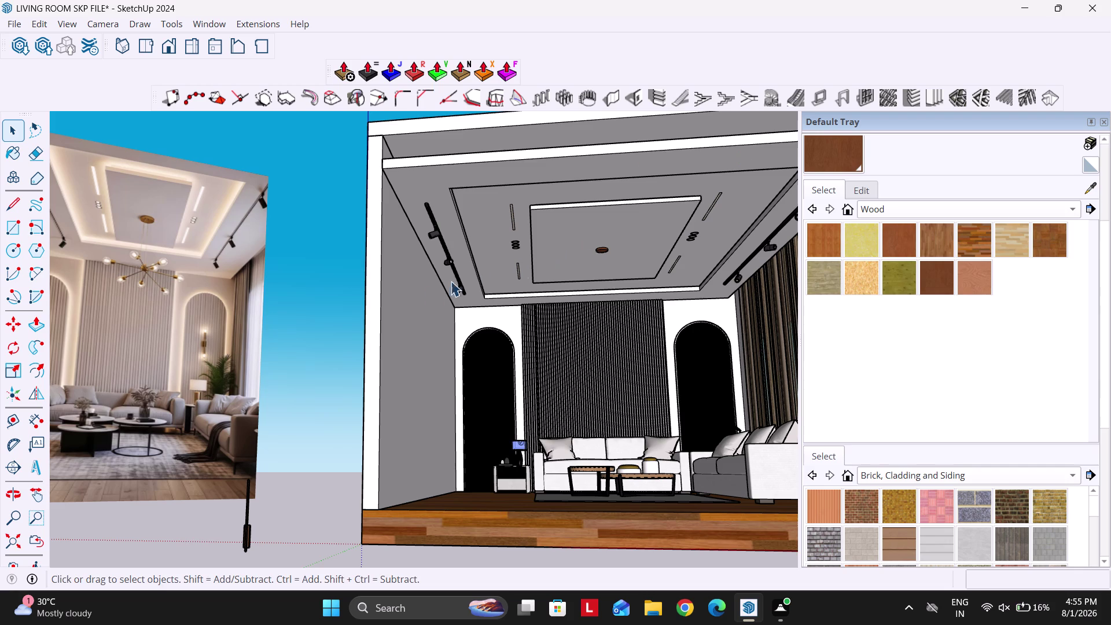
Select the standalone wall light fixture and start the Move tool (M).
scroll(down, 3)
middle_drag(386, 312, 390, 369)
scroll(up, 3)
click(386, 407)
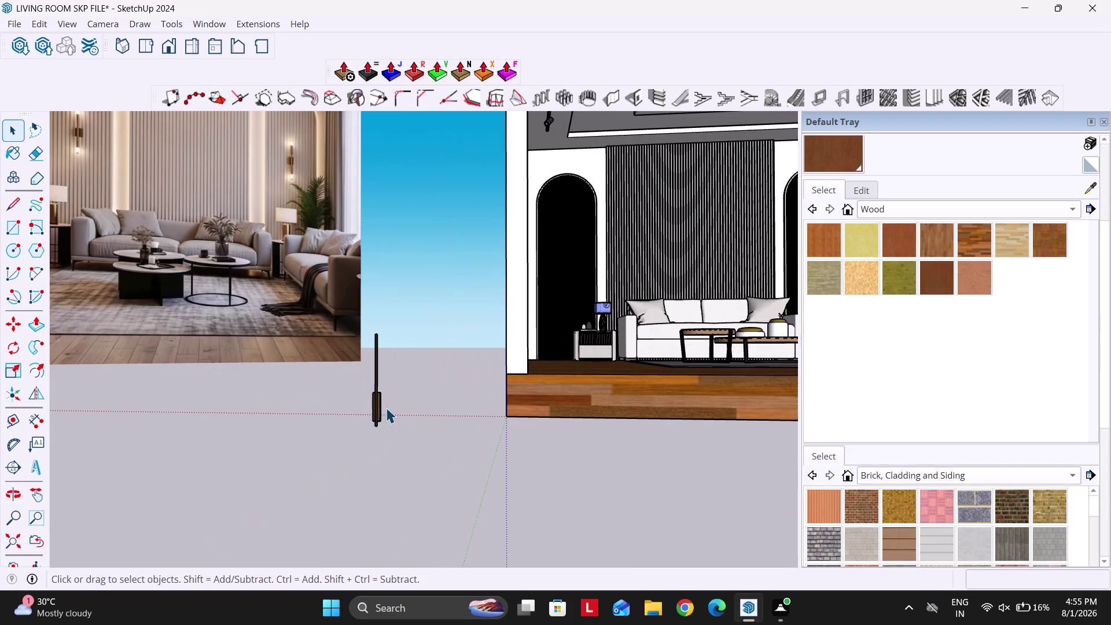
click(371, 409)
scroll(up, 3)
click(375, 408)
key(m)
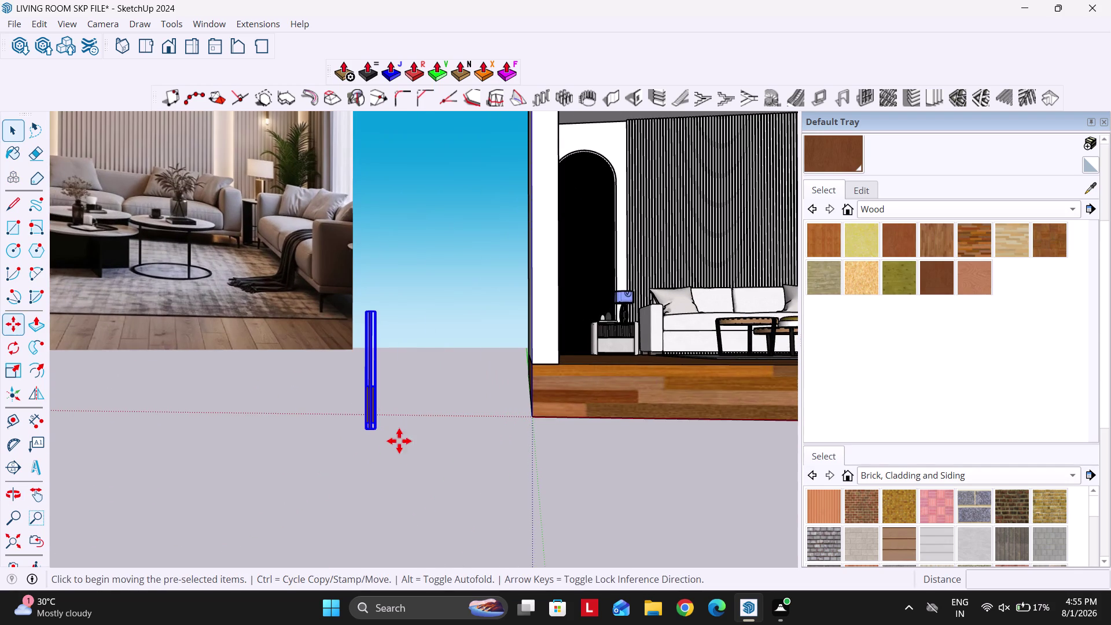
Pick up the fixture by its base and set it down temporarily nearby.
scroll(up, 3)
middle_drag(403, 379, 308, 438)
scroll(up, 3)
scroll(down, 3)
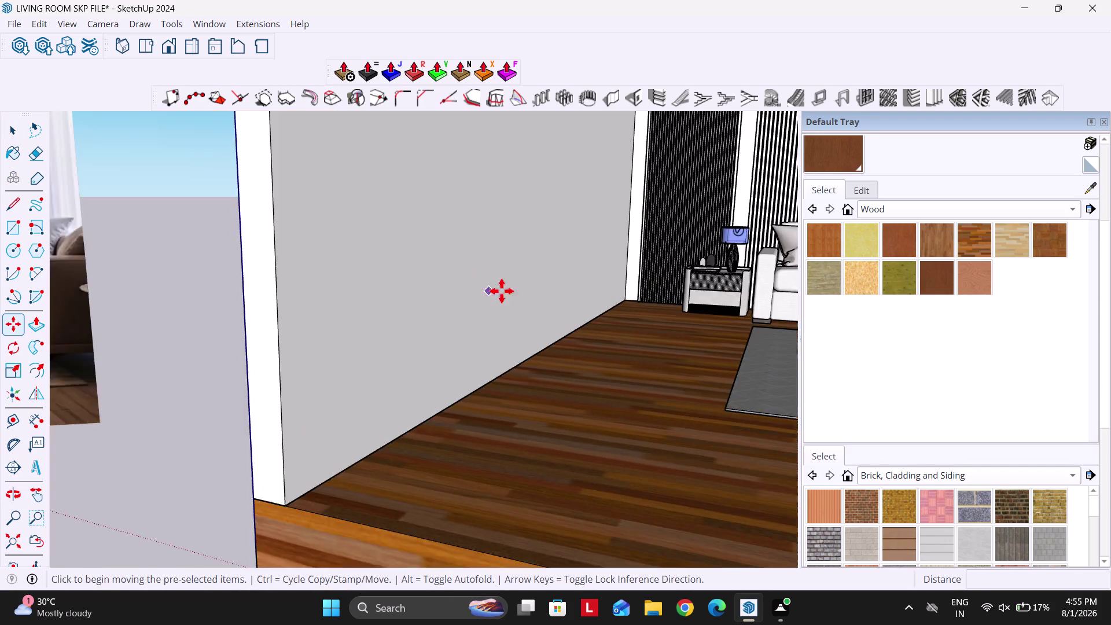
scroll(down, 3)
scroll(up, 3)
click(186, 524)
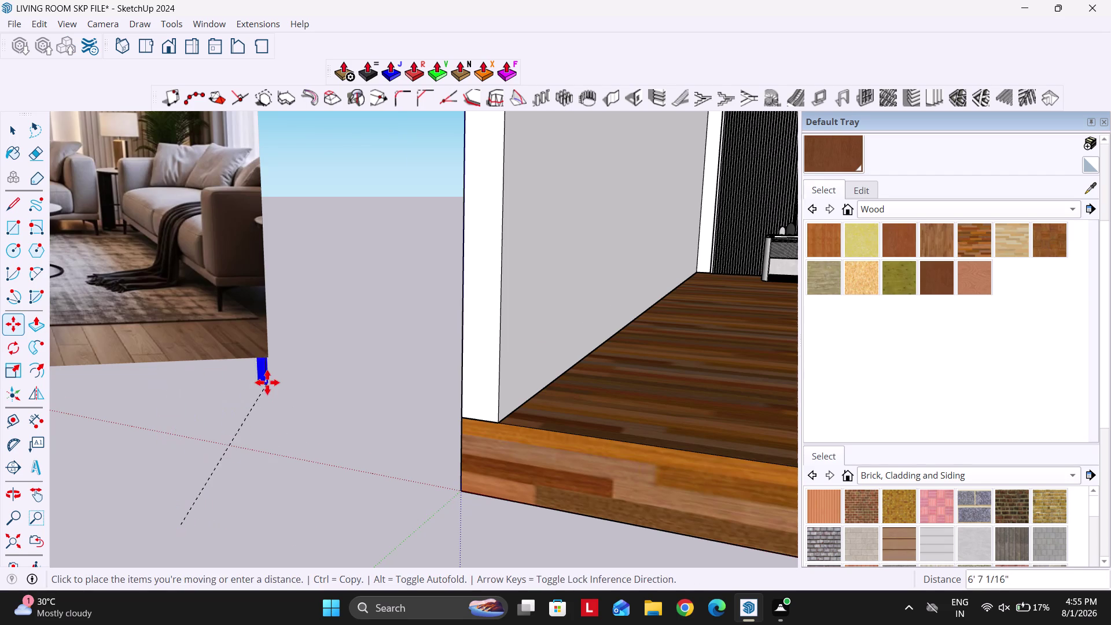
scroll(down, 3)
scroll(down, 3)
click(297, 428)
Carry the fixture into the left arched niche against the slatted wall.
scroll(up, 3)
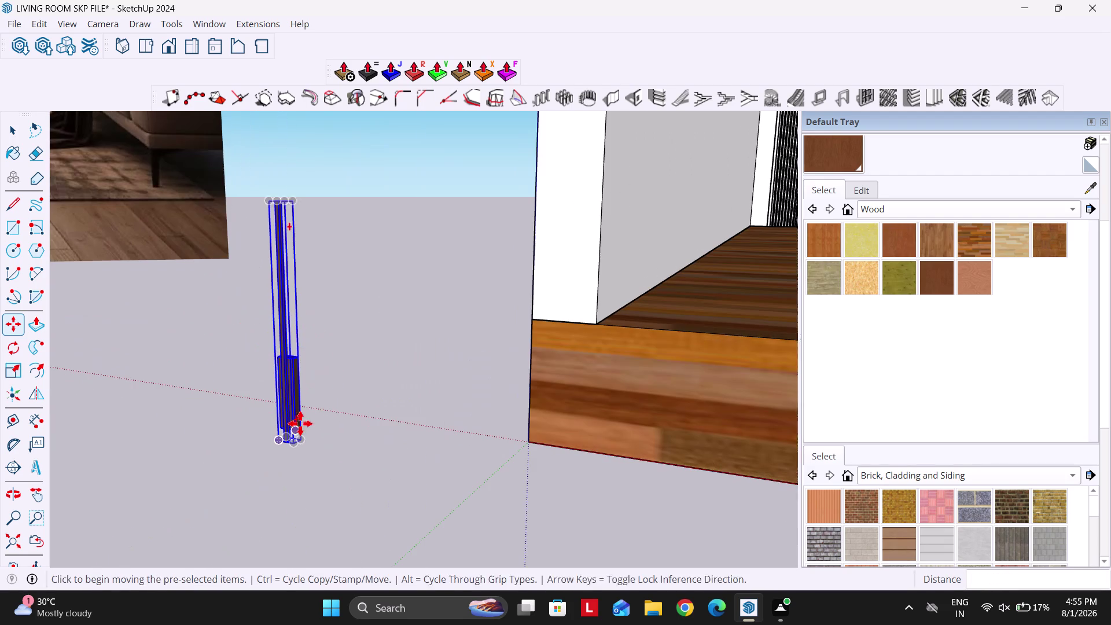
scroll(up, 3)
click(305, 437)
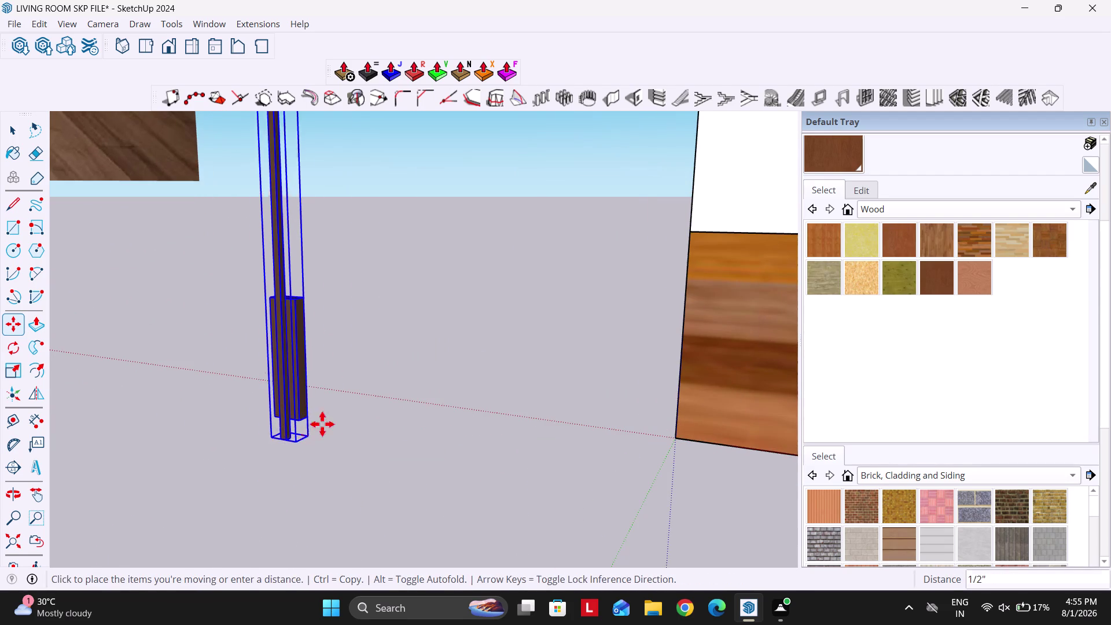
scroll(down, 3)
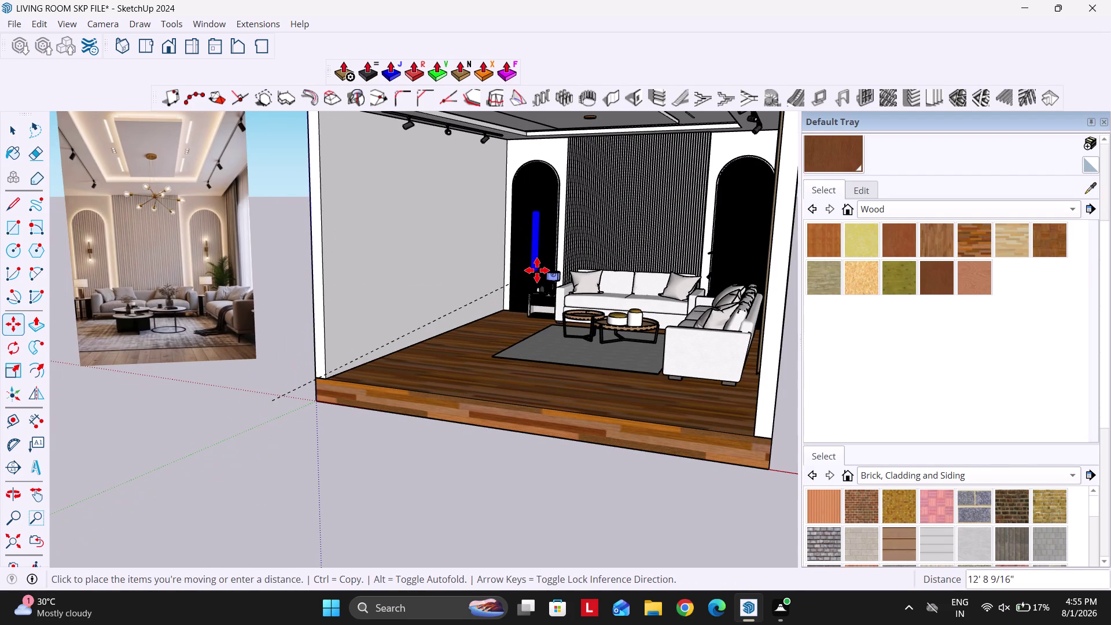
middle_drag(535, 269, 531, 288)
scroll(up, 3)
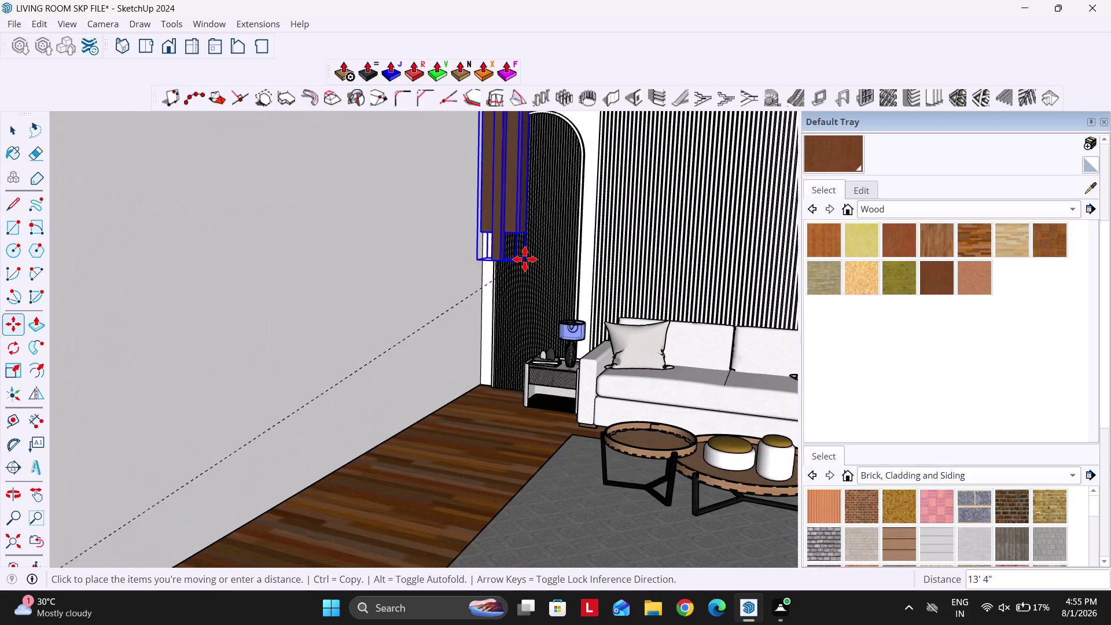
scroll(up, 3)
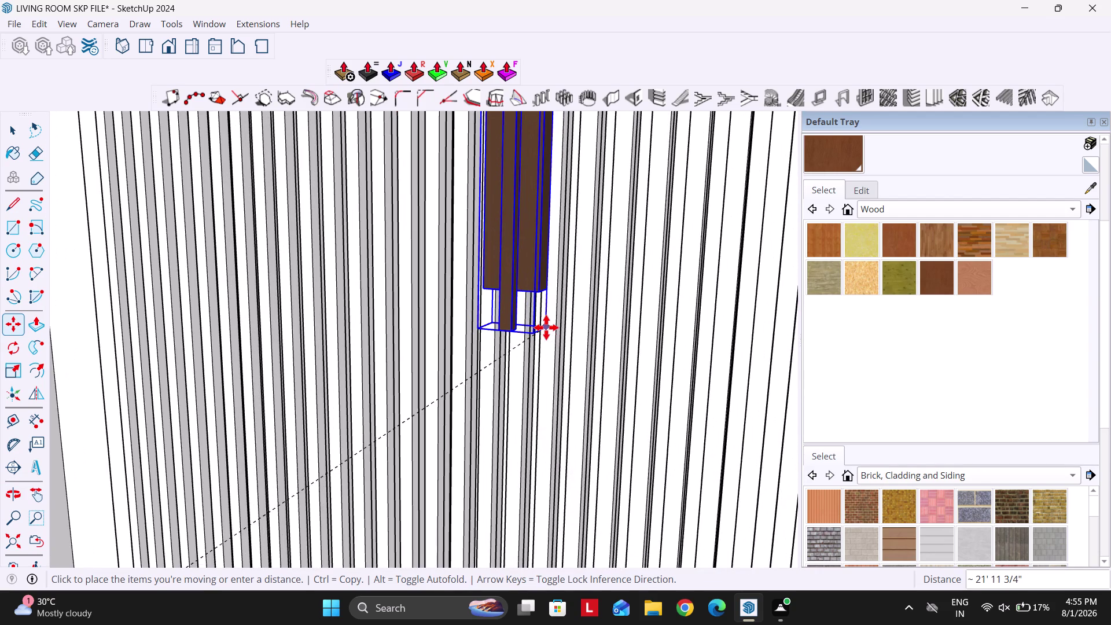
click(556, 330)
Orbit around the placed fixture to check its depth, then switch to Front view.
middle_drag(550, 325, 461, 349)
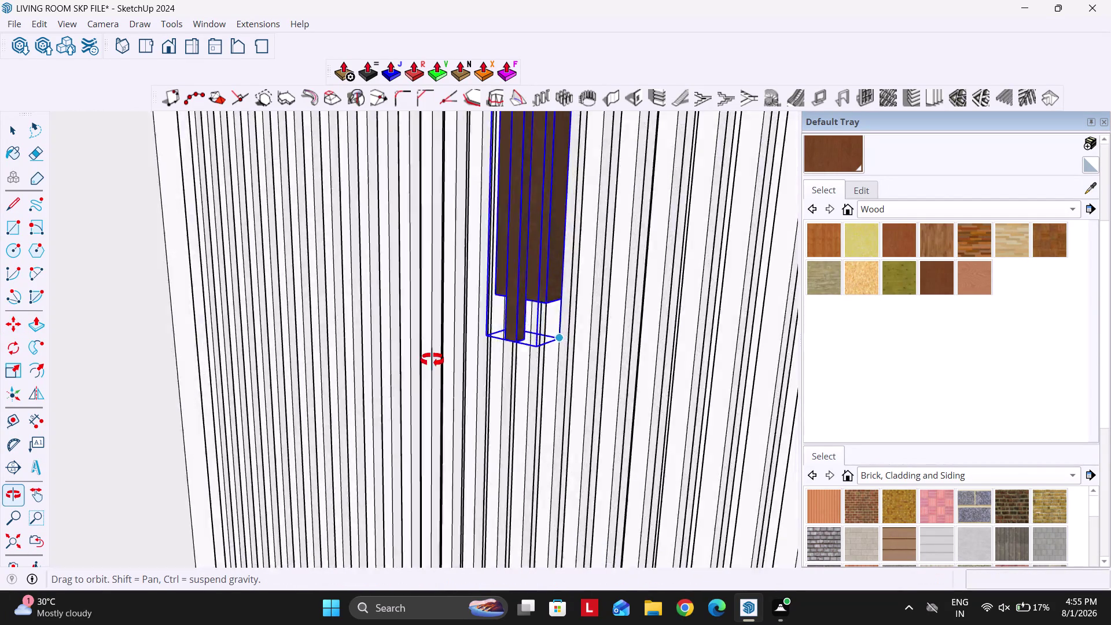
middle_drag(462, 349, 459, 283)
scroll(down, 3)
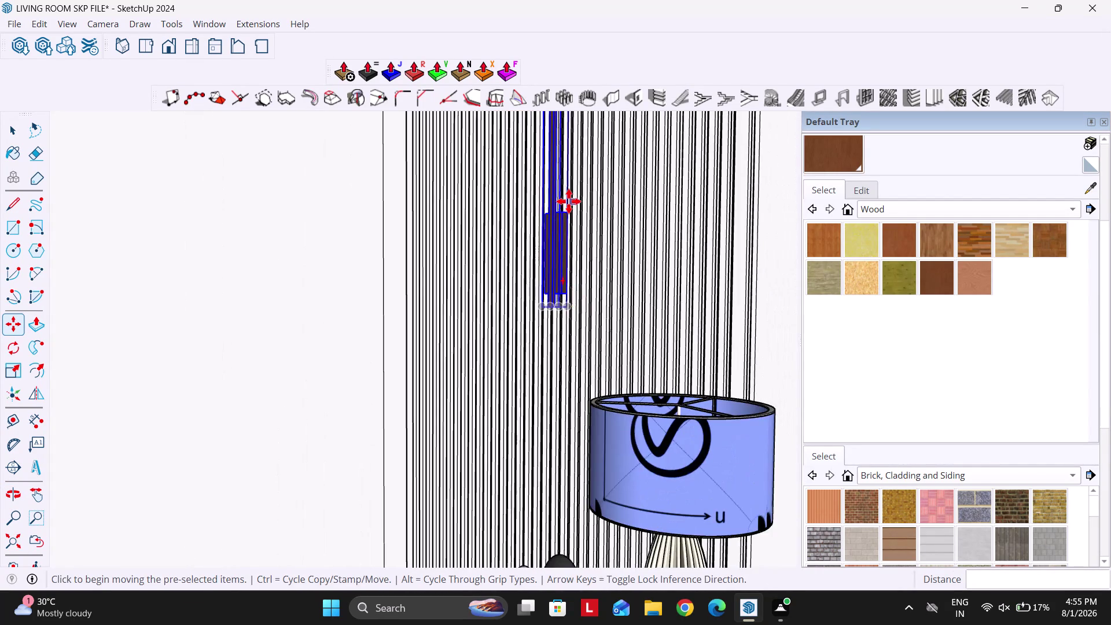
scroll(up, 3)
middle_drag(572, 239, 324, 279)
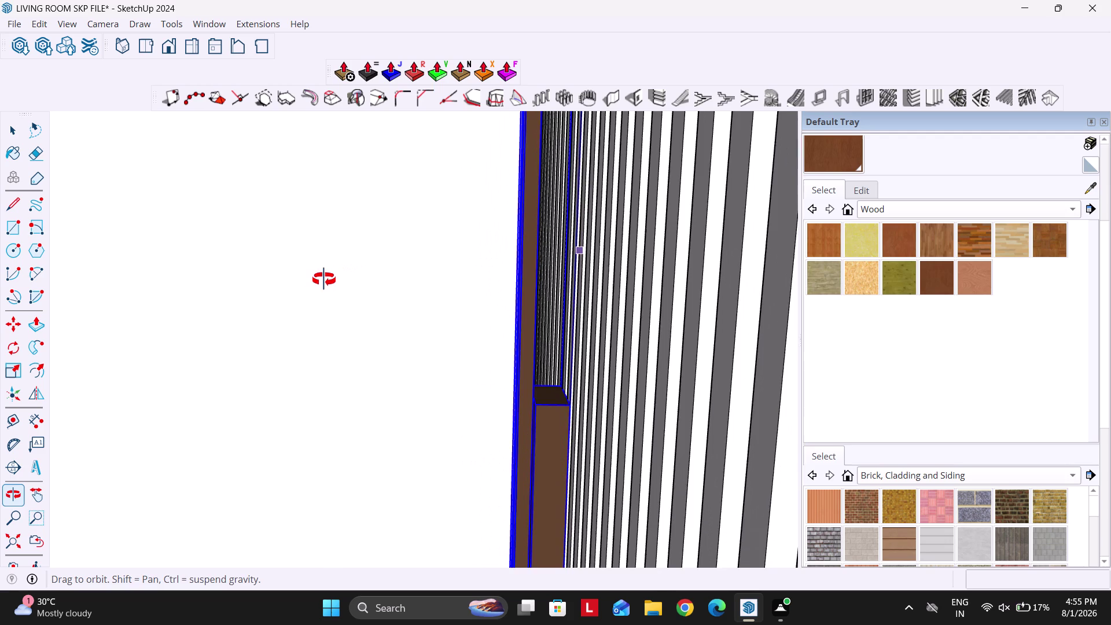
middle_drag(324, 279, 542, 265)
scroll(down, 3)
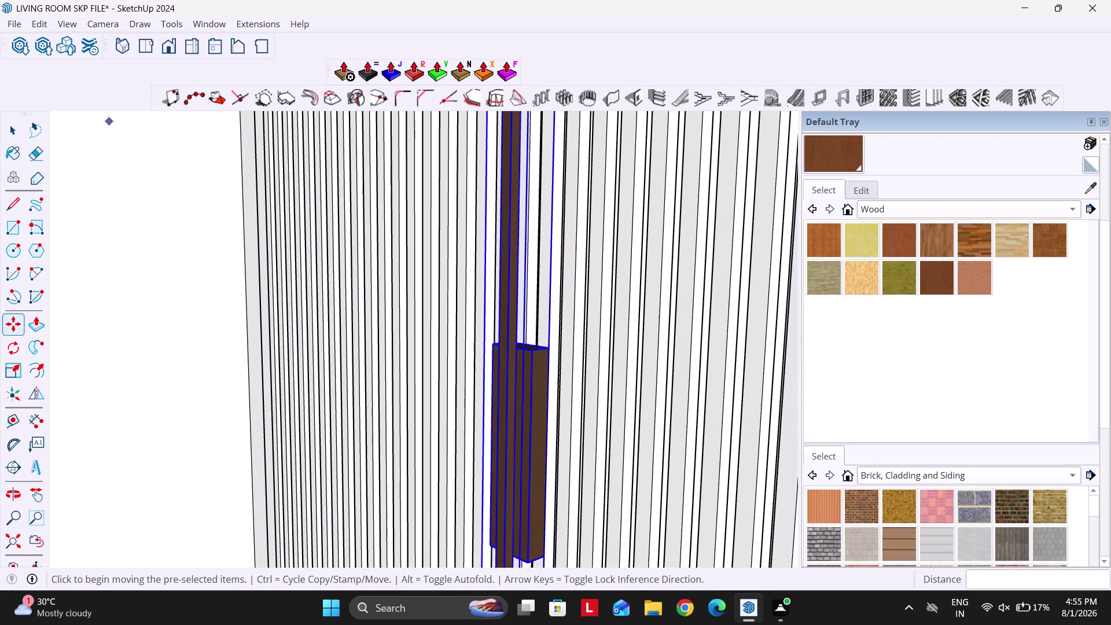
click(169, 44)
scroll(down, 3)
Move the fixture along a locked axis to adjust its height in the niche.
scroll(up, 3)
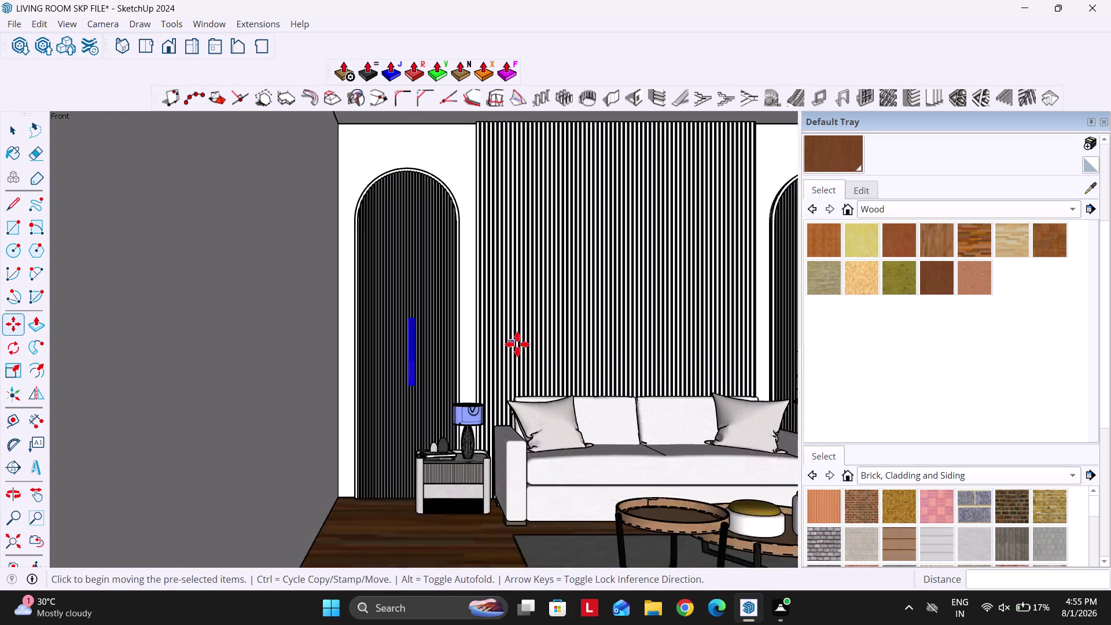
scroll(up, 3)
scroll(up, 3)
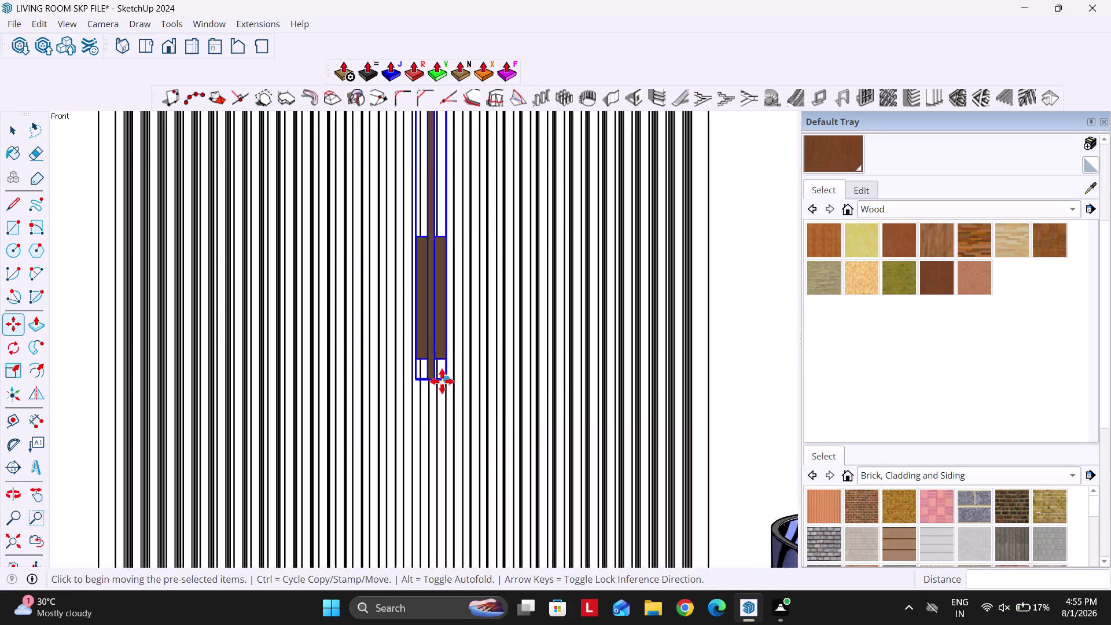
scroll(up, 3)
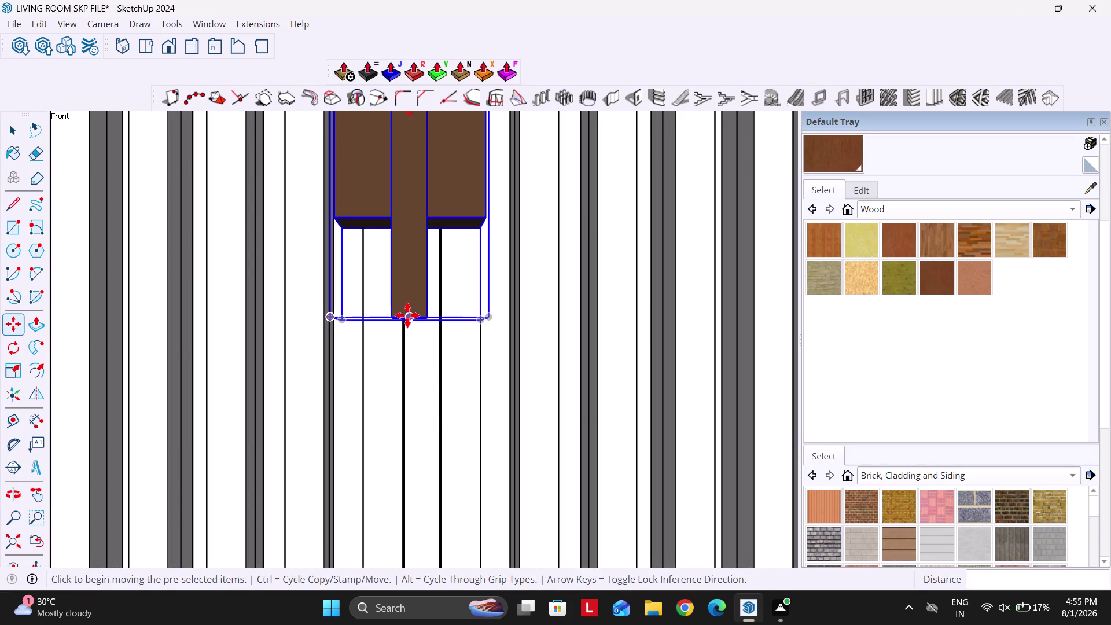
click(407, 316)
scroll(down, 3)
key(Right)
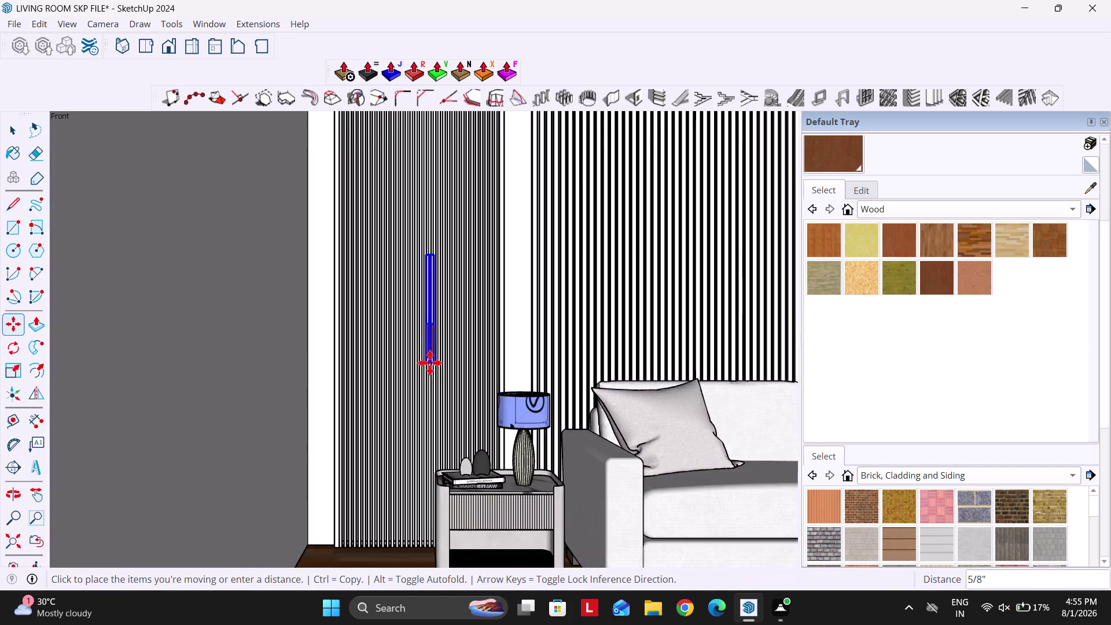
scroll(down, 3)
scroll(up, 3)
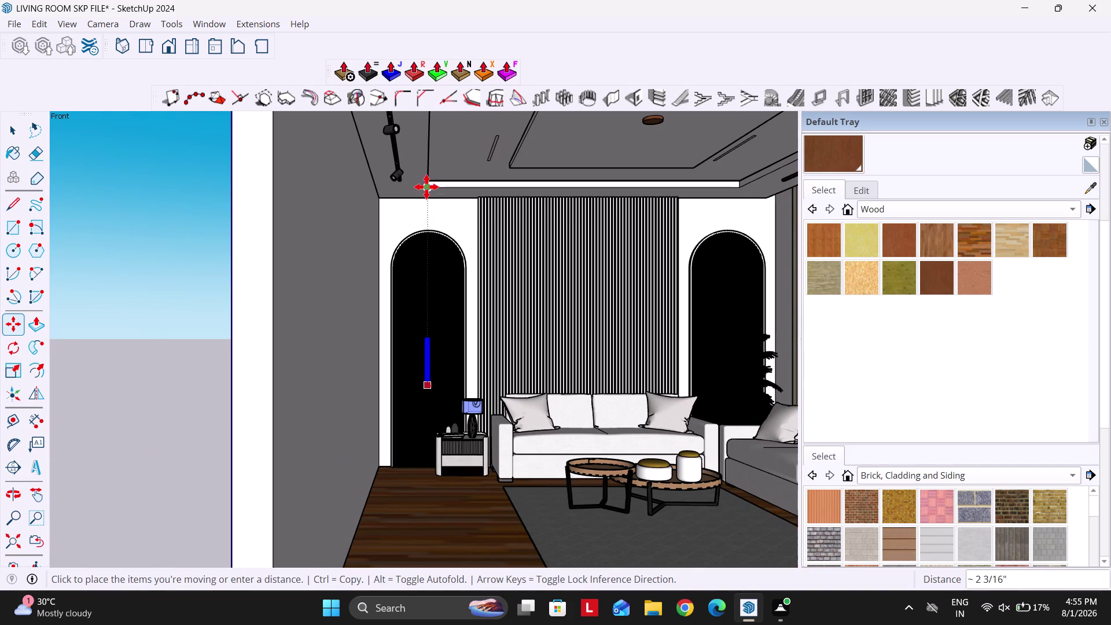
click(427, 187)
Reposition the wall light within the left niche along a locked direction.
scroll(up, 3)
click(433, 461)
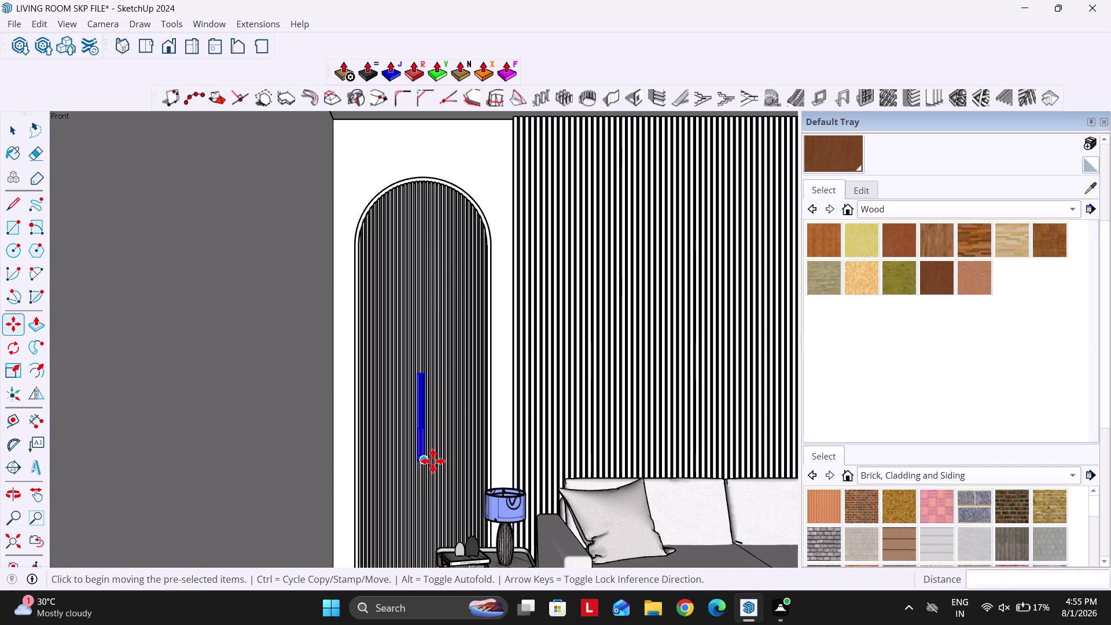
key(Up)
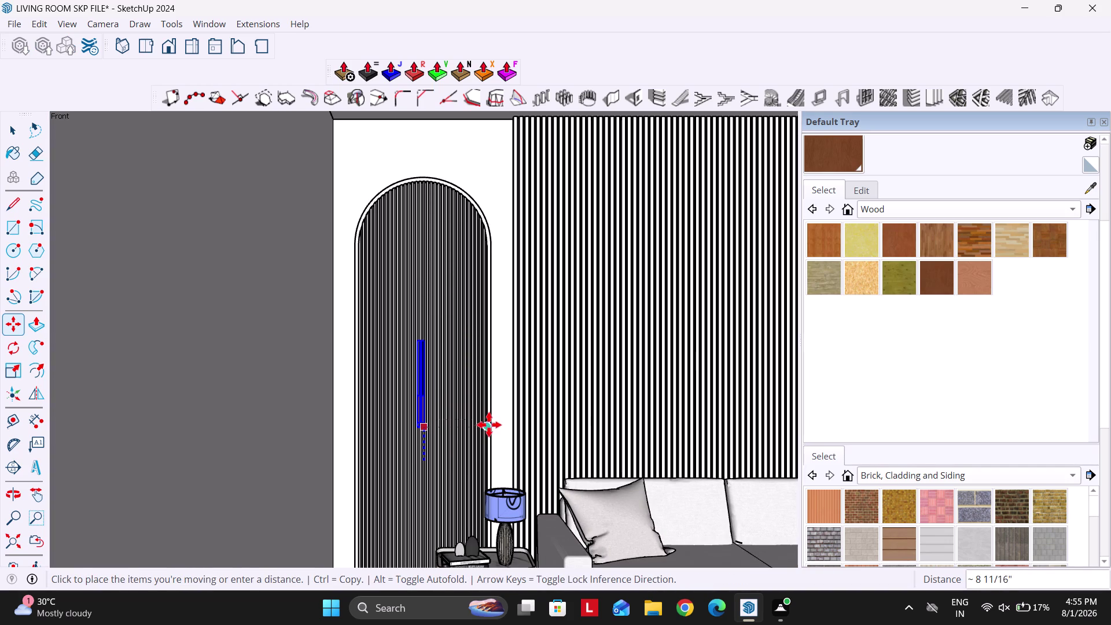
click(501, 418)
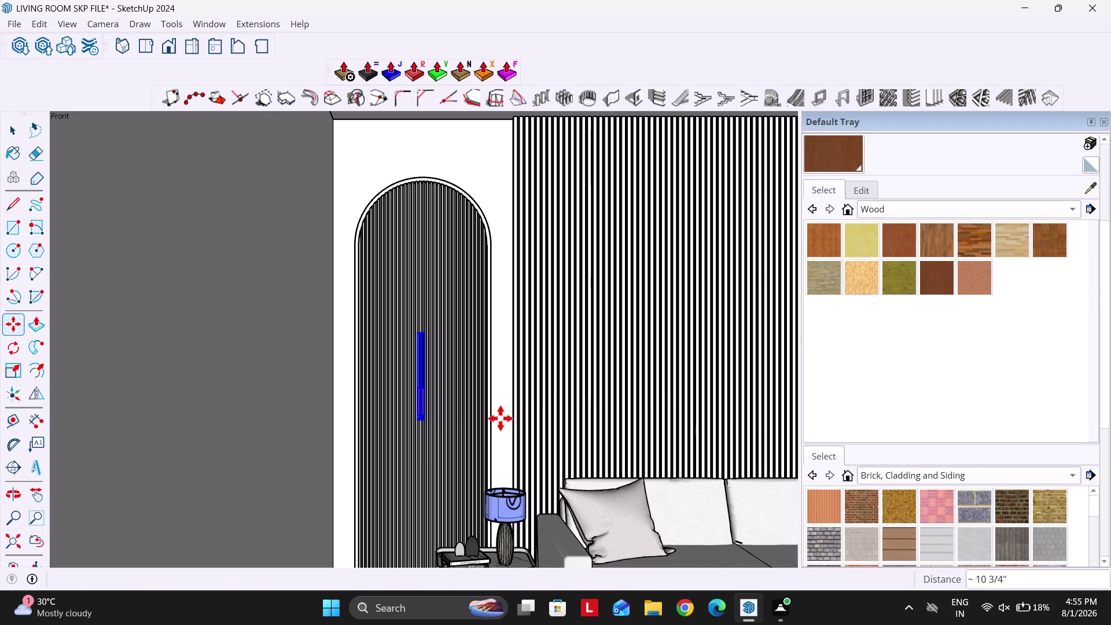
scroll(down, 3)
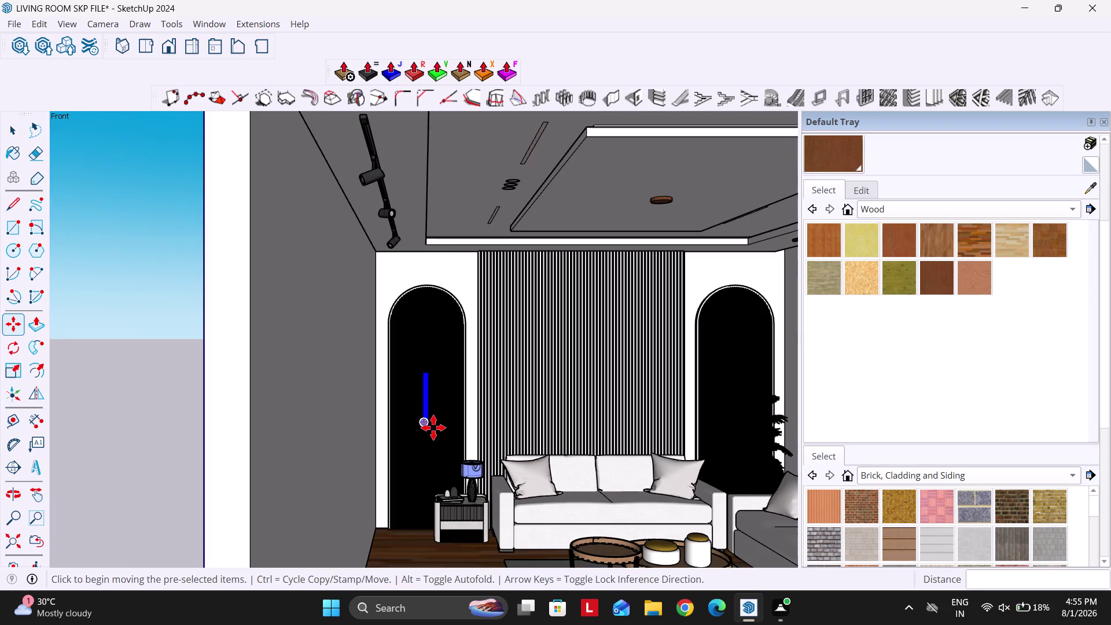
Start moving the light again and orbit out to see both niches.
key(m)
scroll(up, 3)
click(419, 241)
scroll(down, 3)
middle_drag(499, 315, 393, 302)
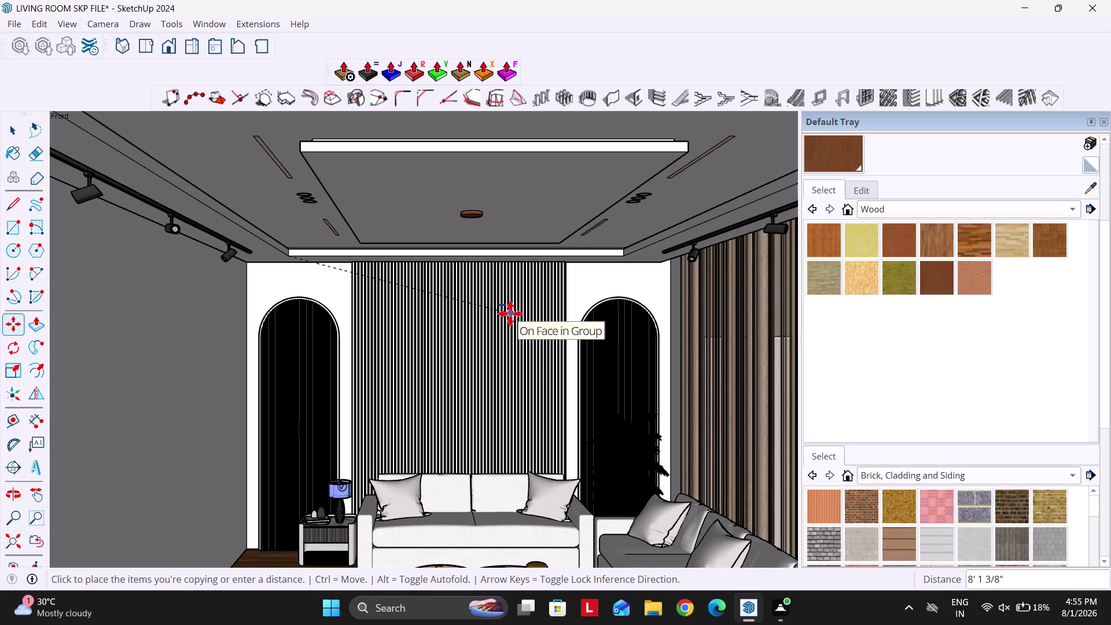
Drop a copy of the wall light into the right arched niche.
key(Right)
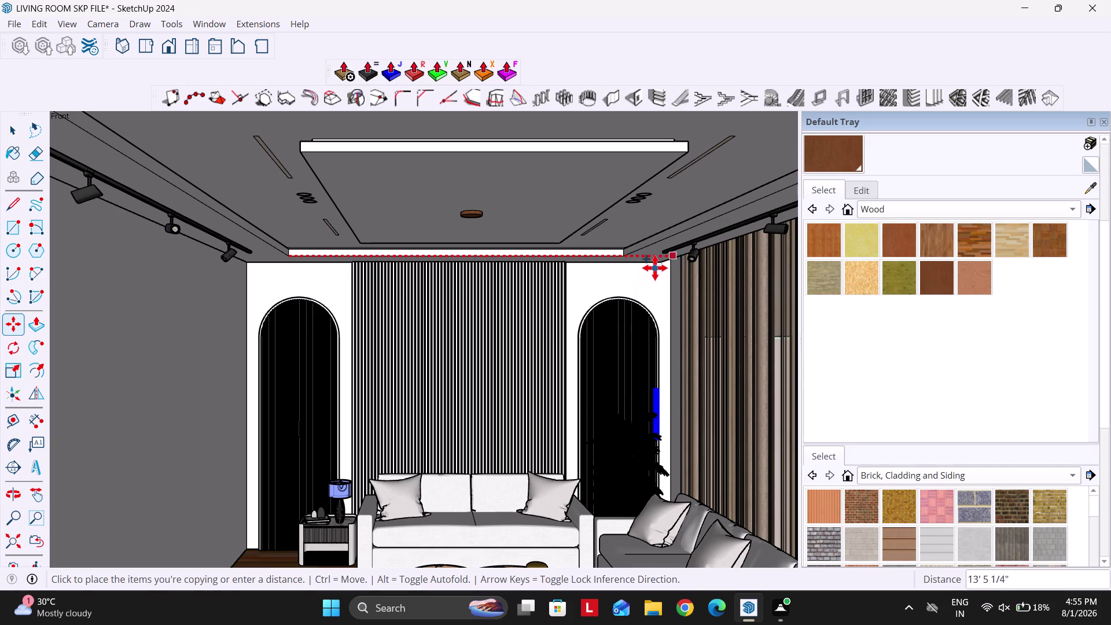
middle_drag(650, 265, 608, 213)
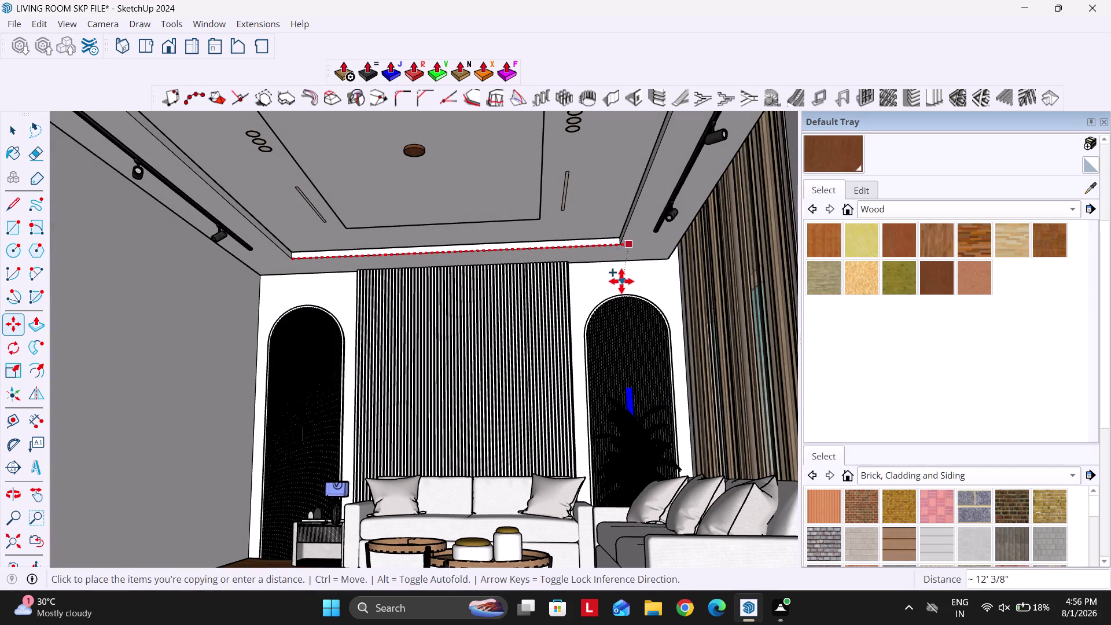
click(623, 245)
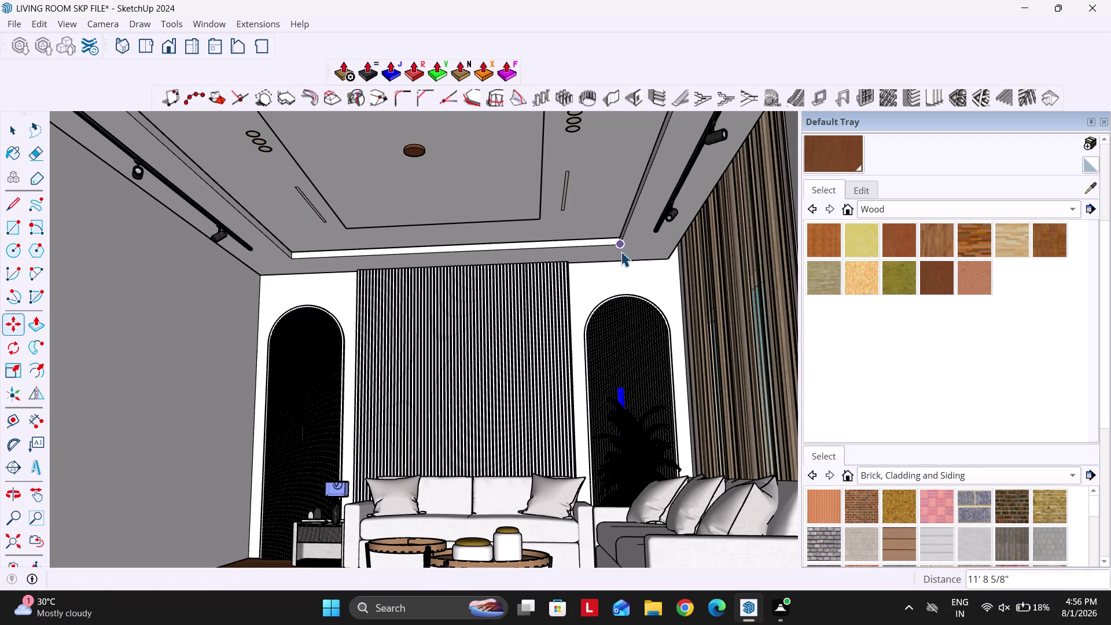
key(space)
scroll(up, 3)
scroll(up, 3)
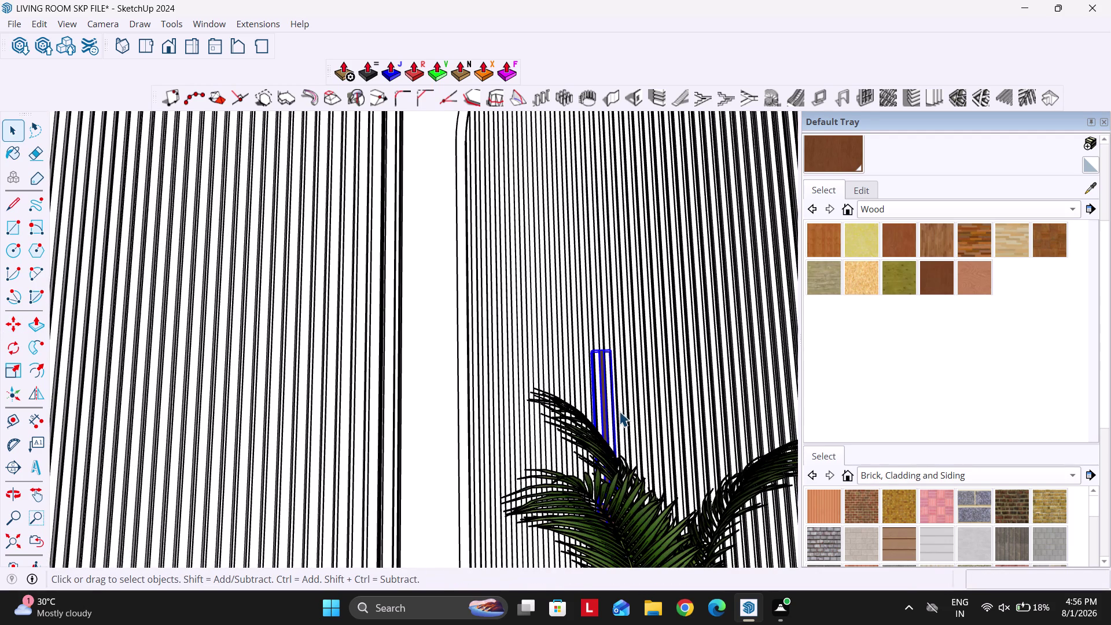
Orbit closely around the copied light to inspect its top.
key(m)
middle_drag(589, 385, 603, 462)
scroll(down, 3)
scroll(up, 3)
middle_drag(584, 308, 583, 308)
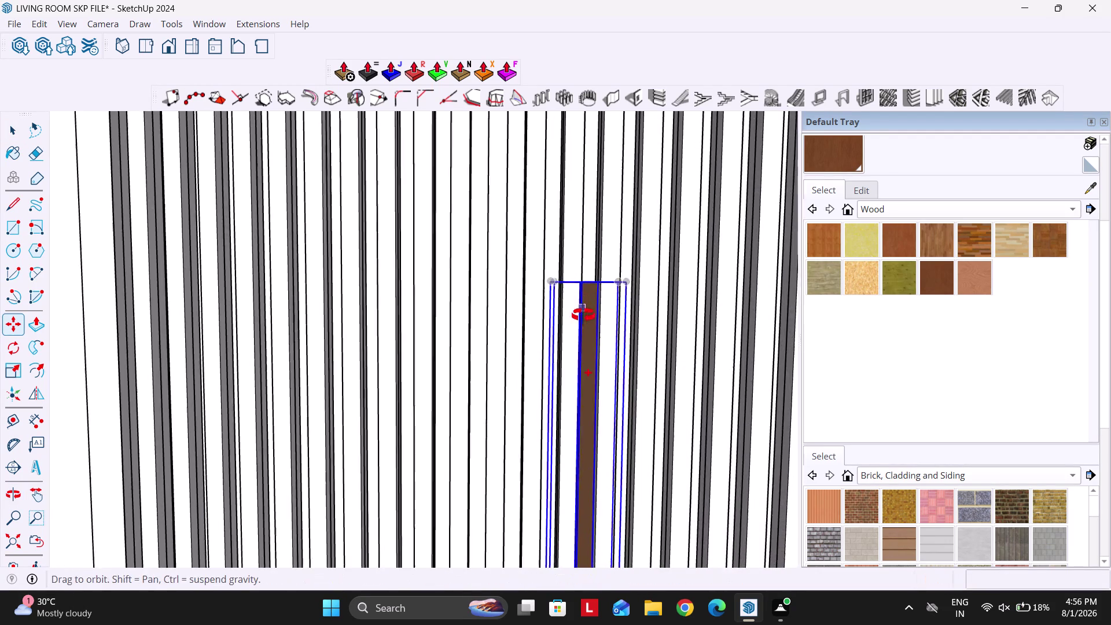
middle_drag(583, 308, 577, 439)
scroll(up, 3)
Move the copied light to its final position inside the right niche.
click(584, 378)
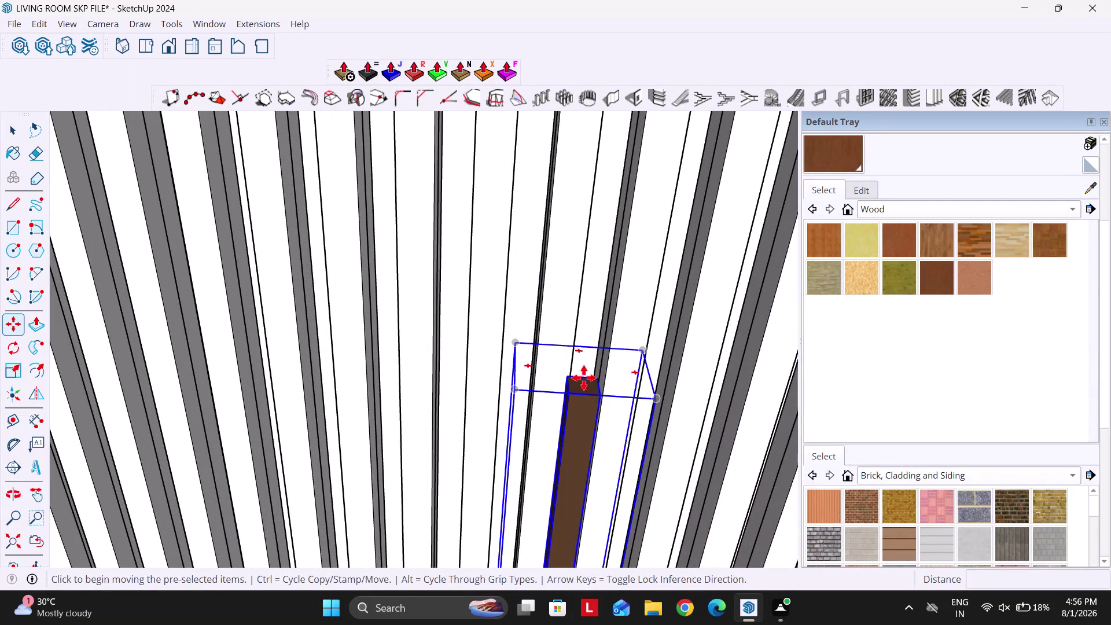
key(Left)
scroll(down, 3)
key(Right)
scroll(down, 3)
middle_drag(579, 381, 610, 367)
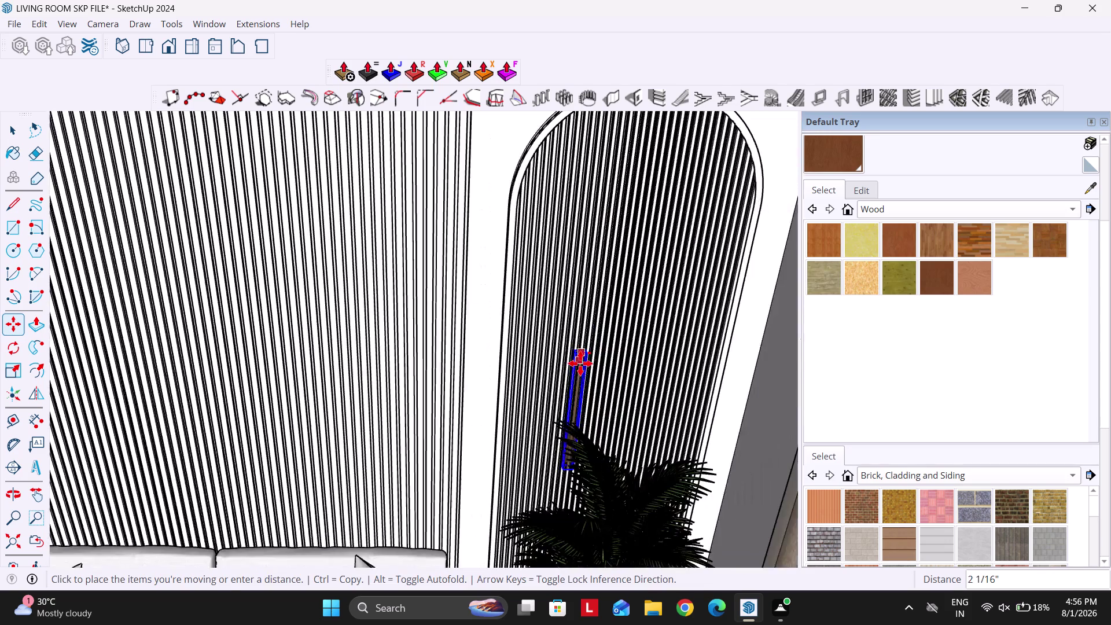
middle_drag(578, 352, 585, 226)
scroll(down, 3)
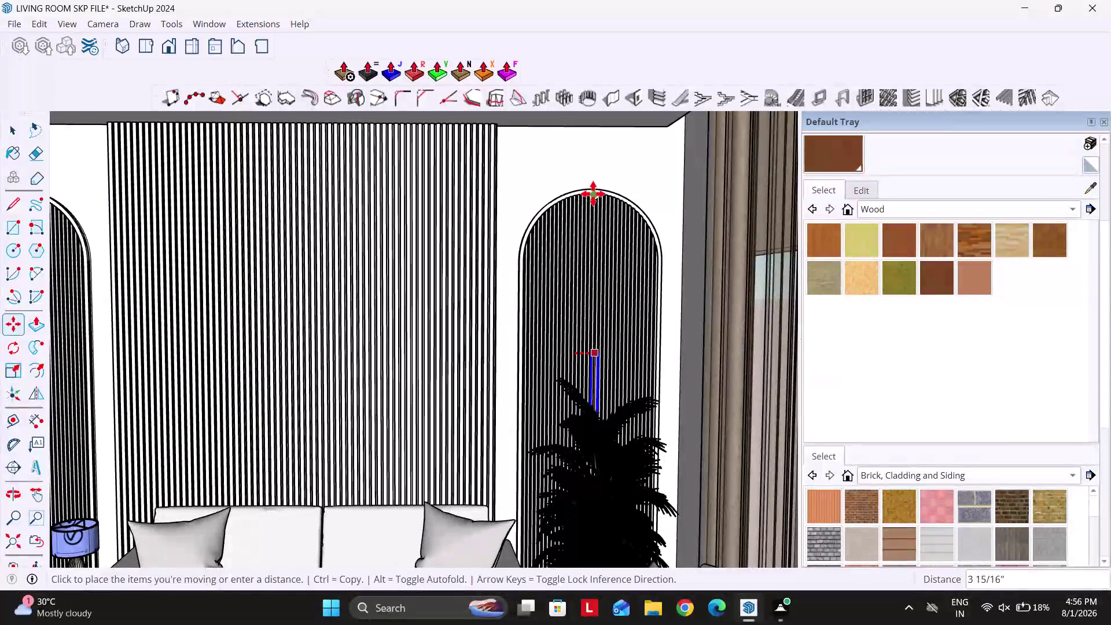
click(590, 194)
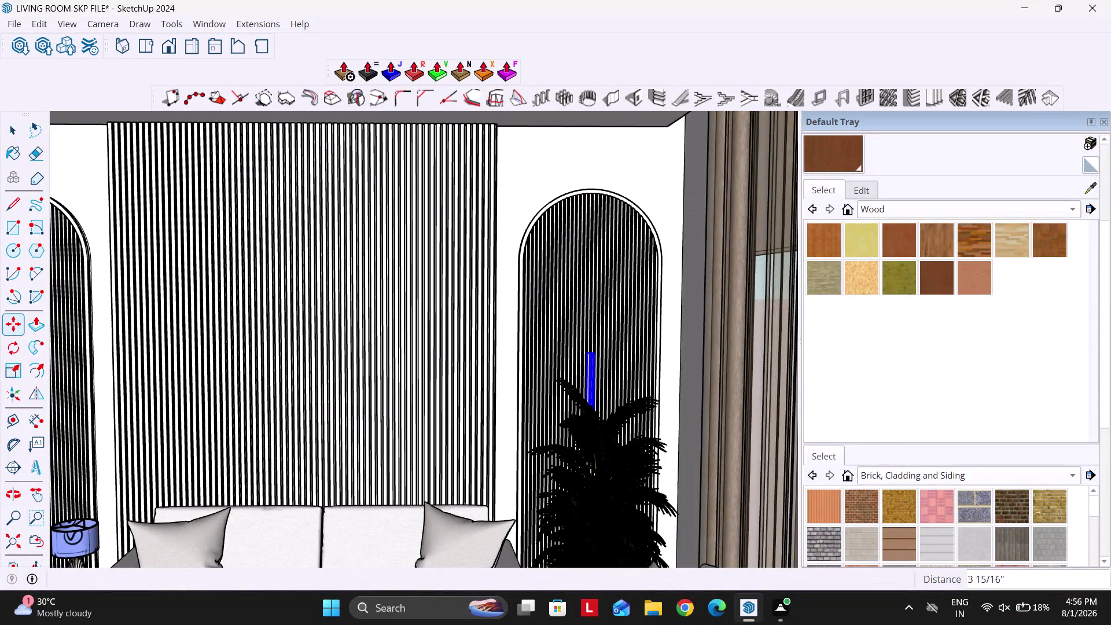
scroll(down, 3)
scroll(down, 3)
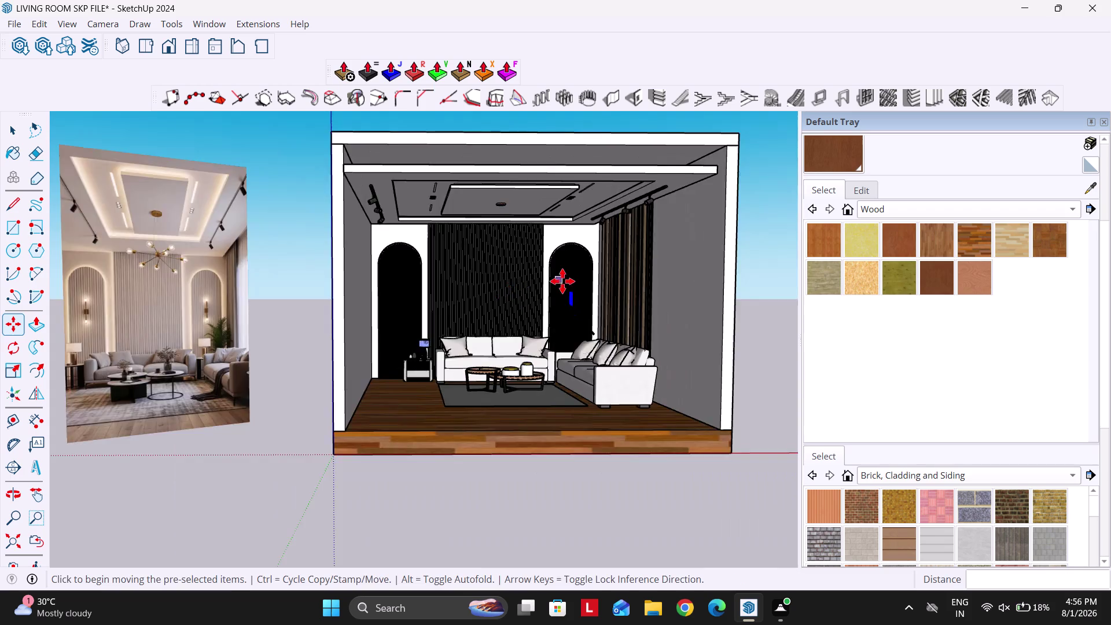
Select the potted palm by the right niche and orbit in close to it.
middle_drag(508, 298, 587, 332)
key(space)
scroll(up, 3)
click(543, 317)
scroll(up, 3)
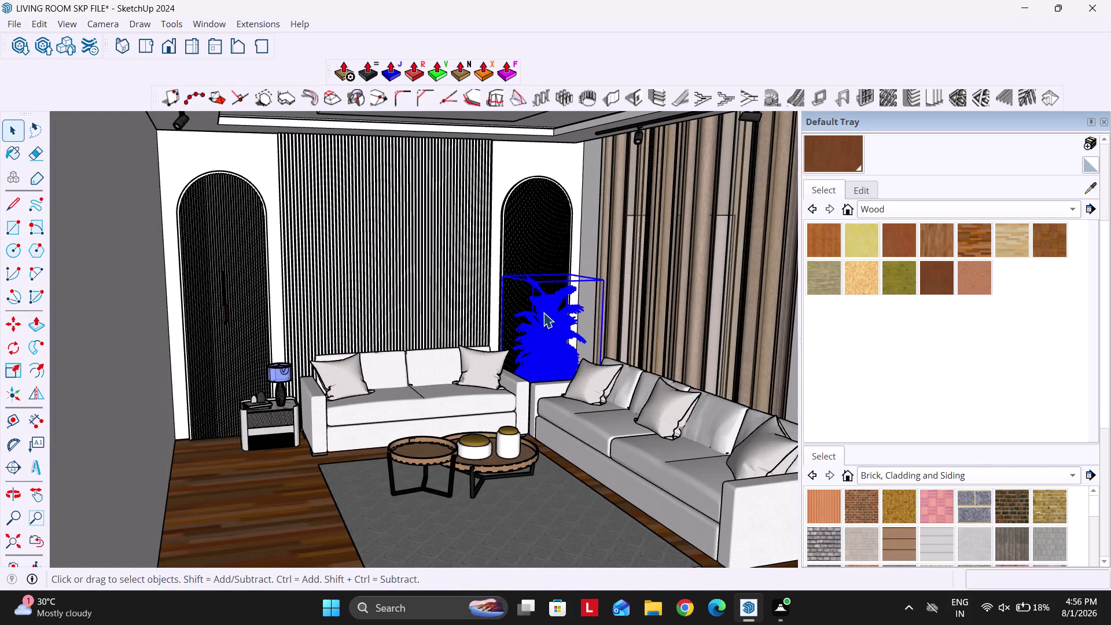
scroll(up, 3)
middle_drag(547, 368, 485, 414)
scroll(up, 3)
middle_drag(554, 355, 529, 386)
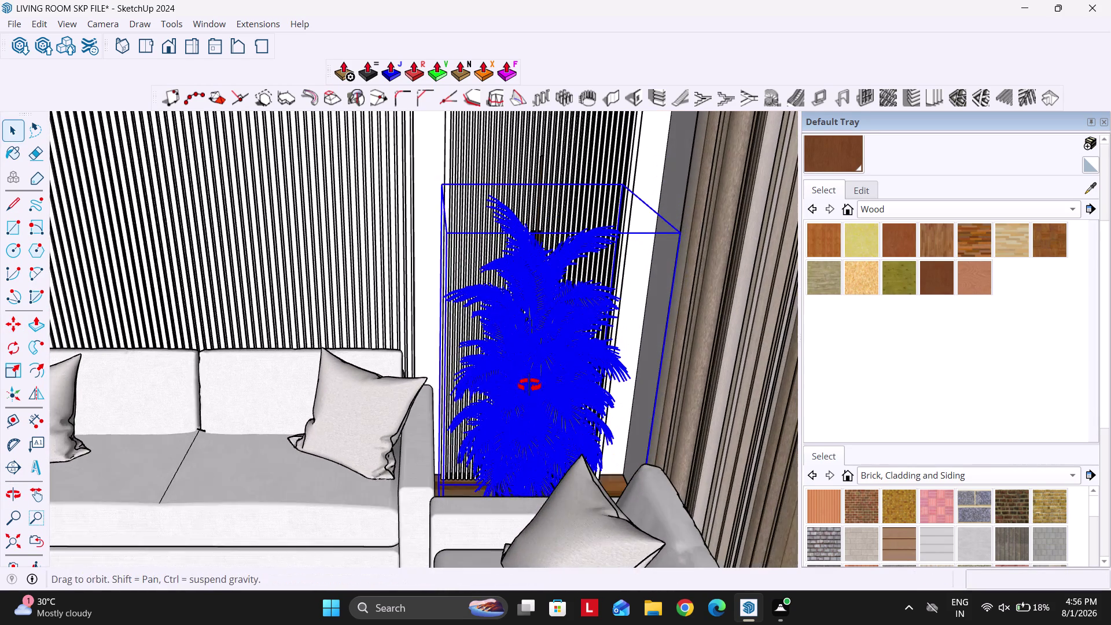
middle_drag(529, 386, 529, 386)
Shift the potted palm sideways to a new spot with a locked Move.
key(m)
click(540, 371)
key(Right)
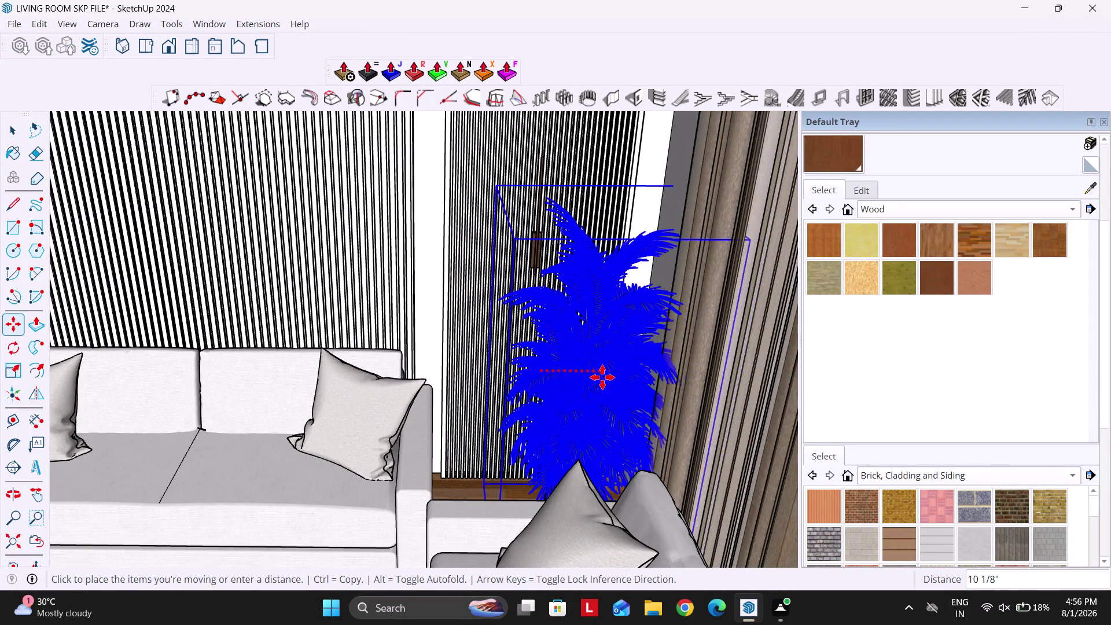
click(587, 378)
Zoom out to the room, delete the selection, and launch the 3D Warehouse library.
key(space)
scroll(down, 3)
middle_drag(538, 338, 553, 287)
scroll(down, 3)
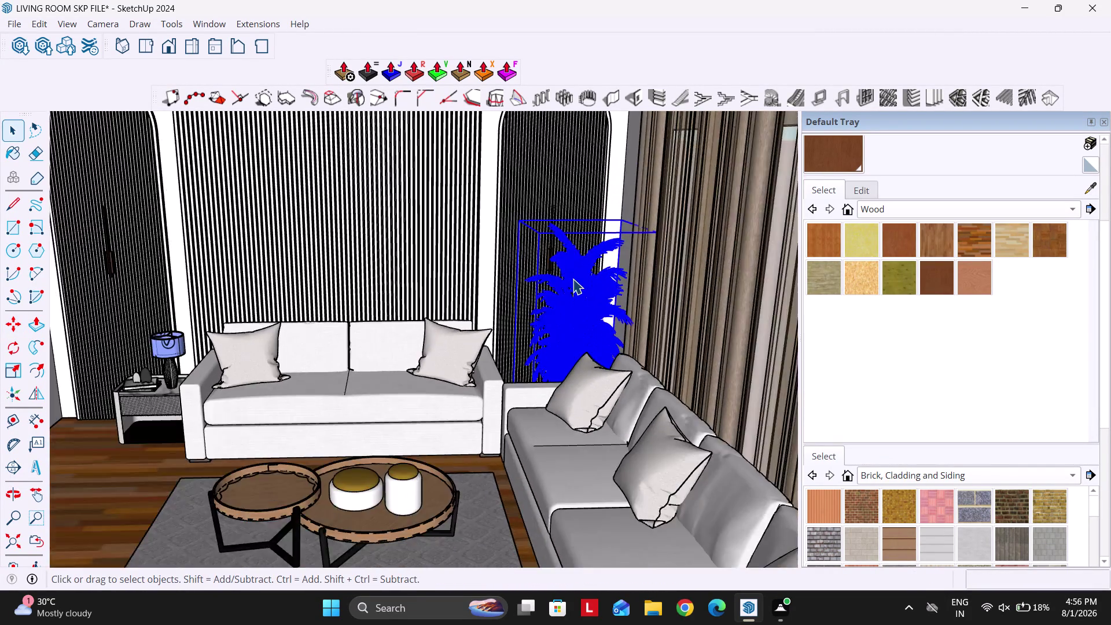
scroll(down, 3)
key(Delete)
scroll(down, 3)
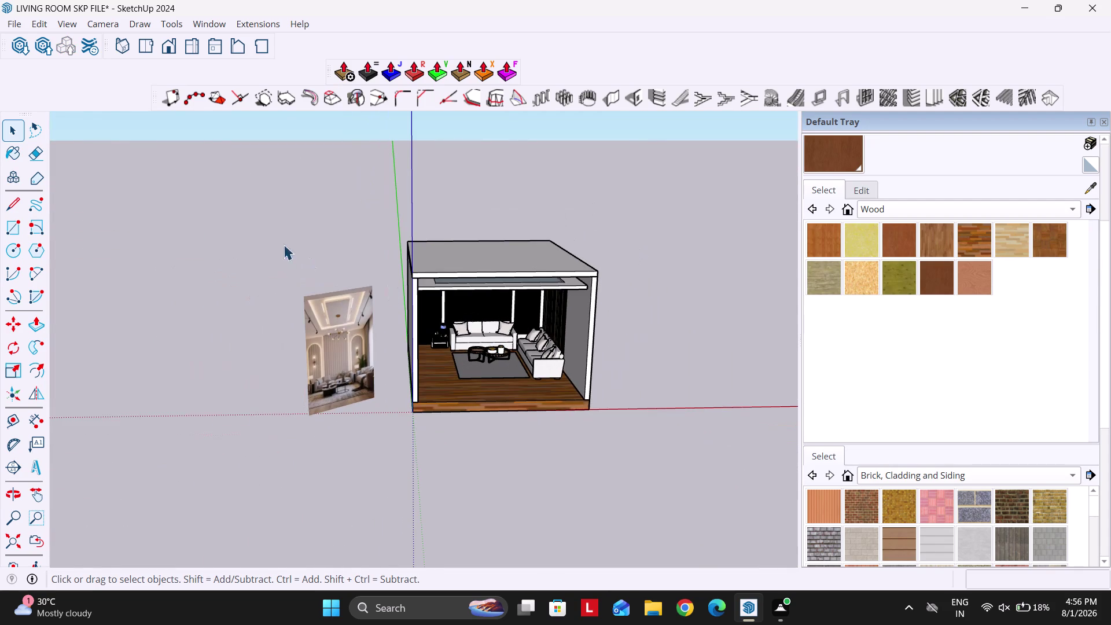
click(18, 47)
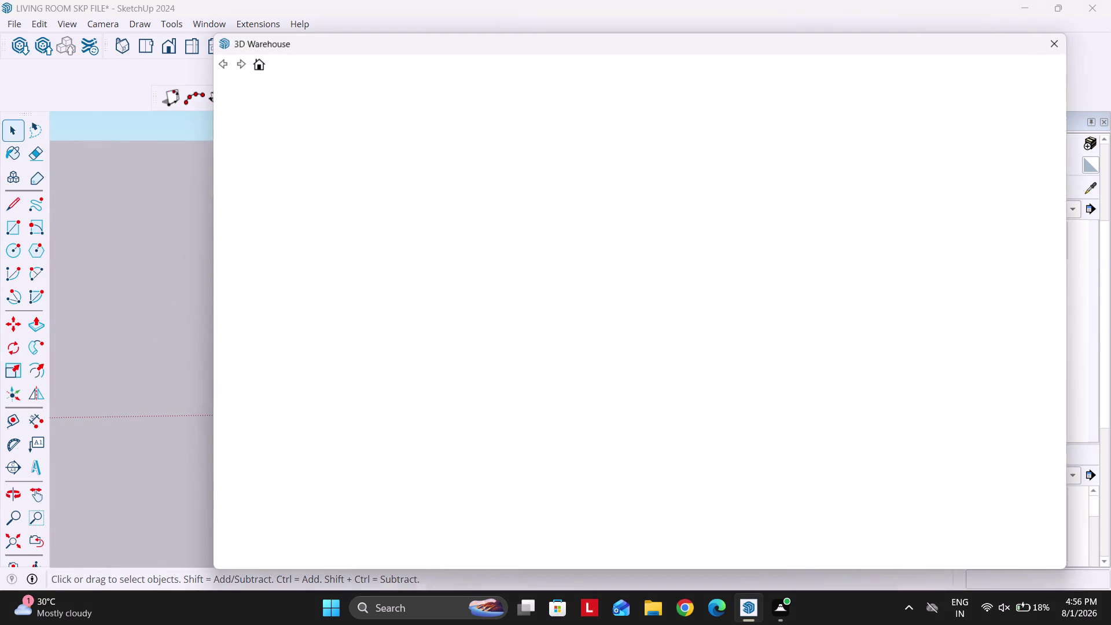